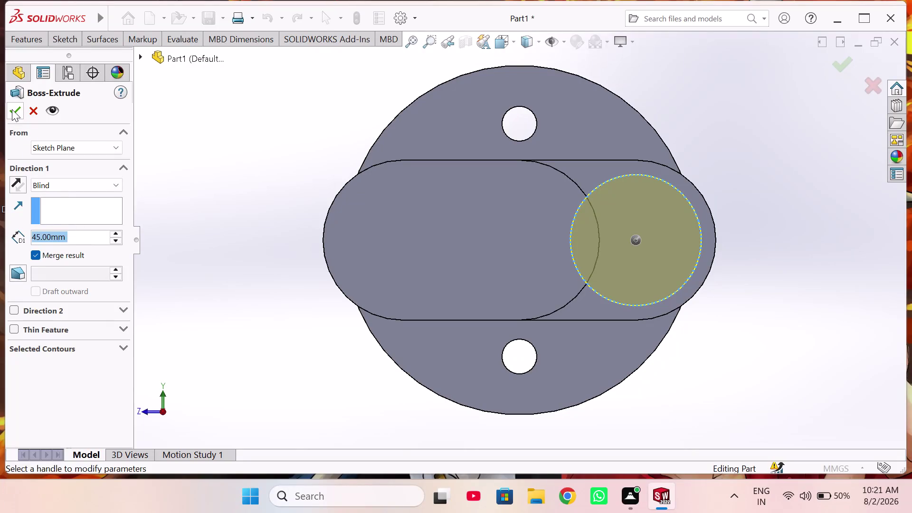
Confirm the 45 mm end shaft extrusion and view the crankshaft.
click(12, 109)
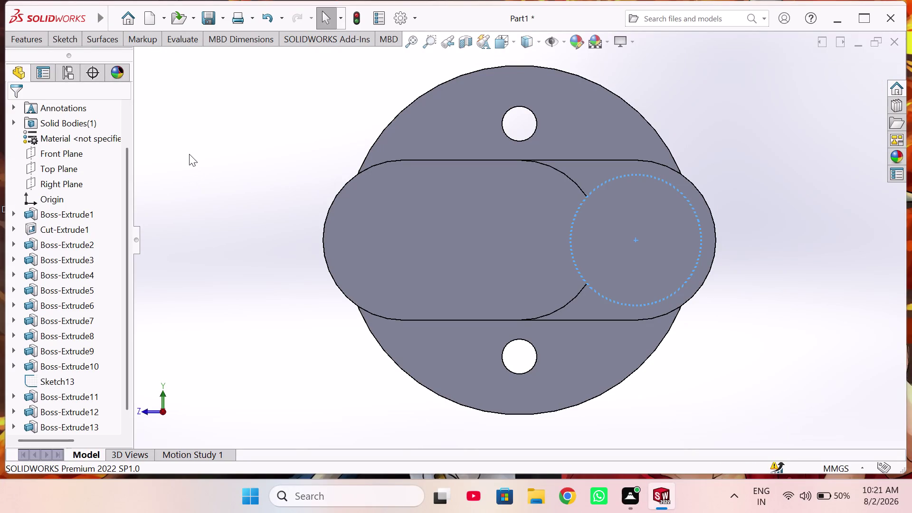
middle_drag(189, 153, 222, 167)
scroll(up, 3)
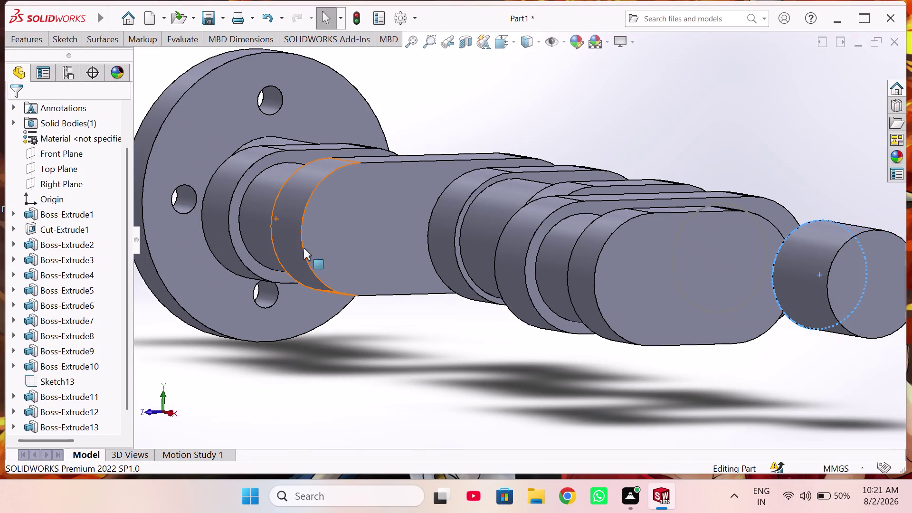
scroll(up, 3)
scroll(down, 3)
scroll(up, 3)
Orbit around the new end shaft to check it, then select Boss-Extrude14.
middle_drag(661, 291, 606, 309)
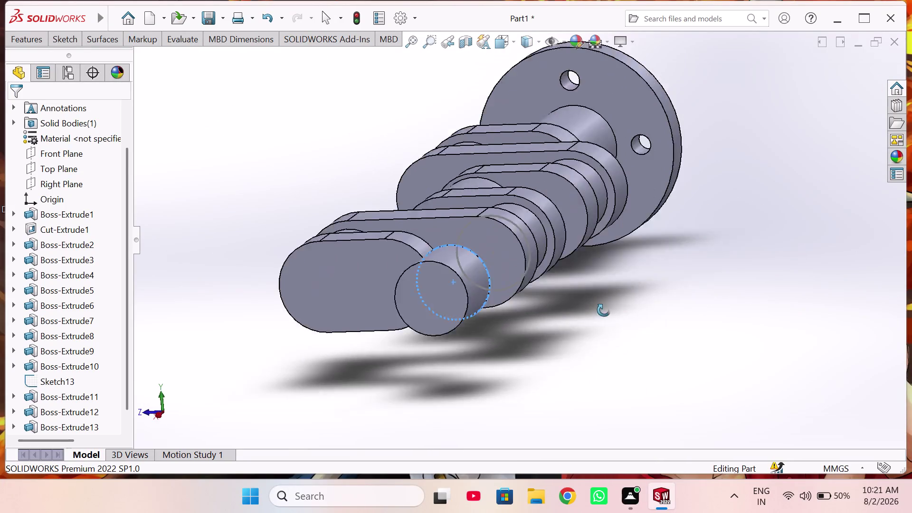
middle_drag(606, 309, 630, 339)
scroll(up, 3)
middle_drag(537, 325, 588, 334)
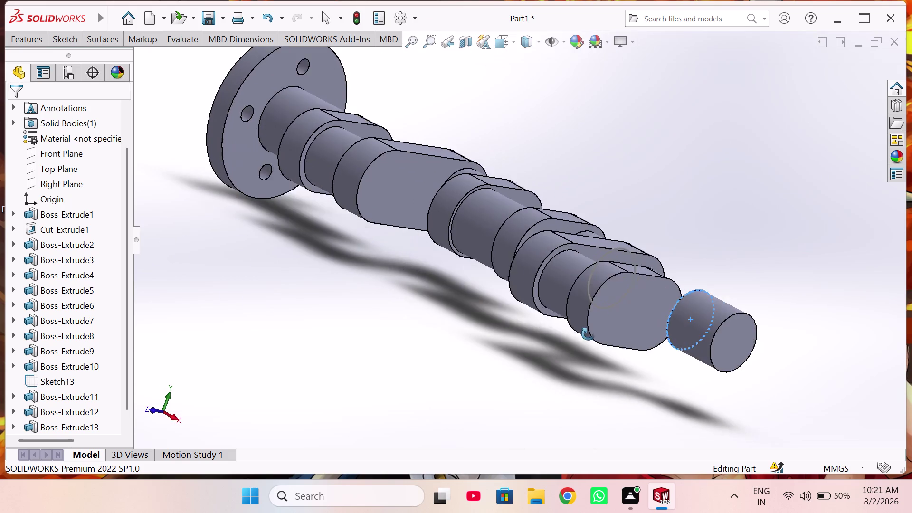
middle_drag(588, 334, 568, 322)
scroll(up, 3)
middle_drag(567, 316, 560, 292)
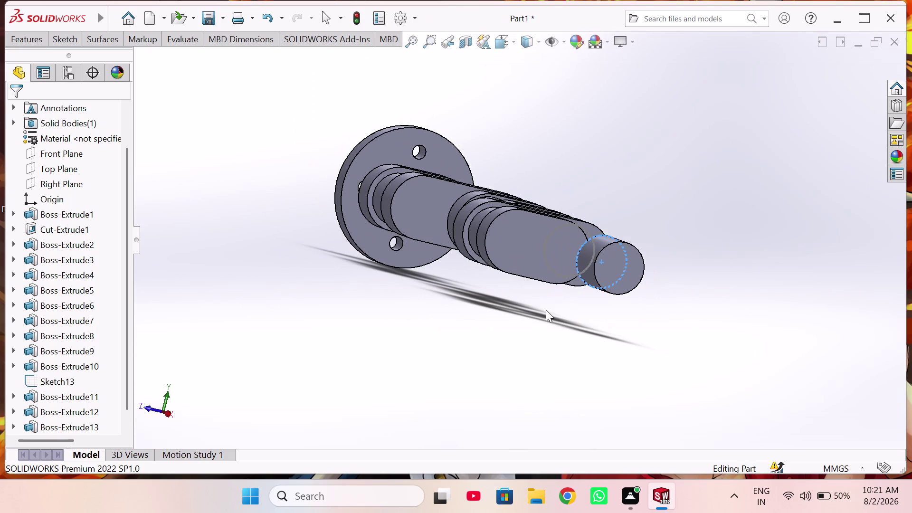
scroll(down, 3)
scroll(down, 3)
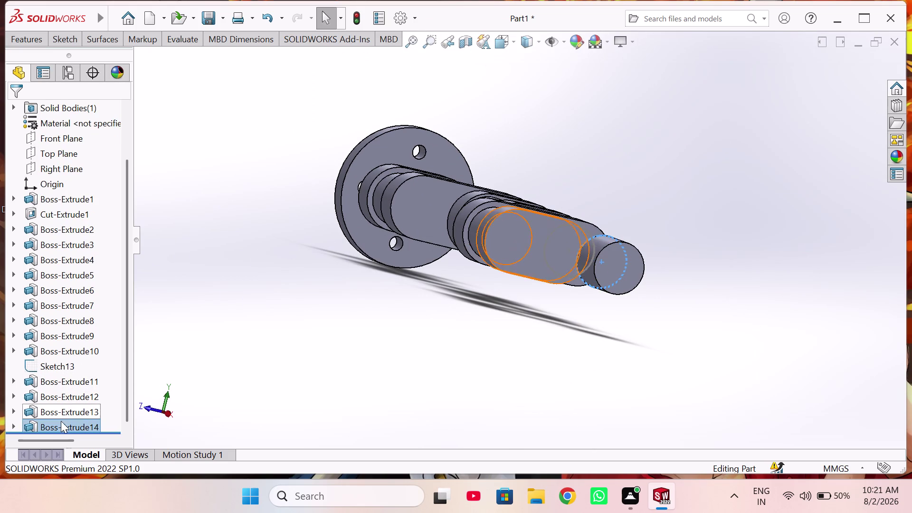
click(31, 425)
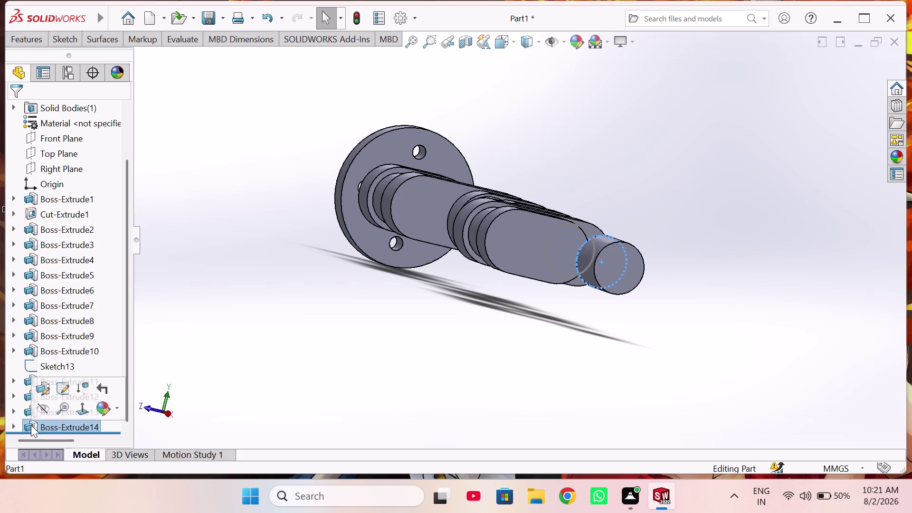
Open Sketch18 of Boss-Extrude14 for editing.
scroll(down, 3)
click(9, 426)
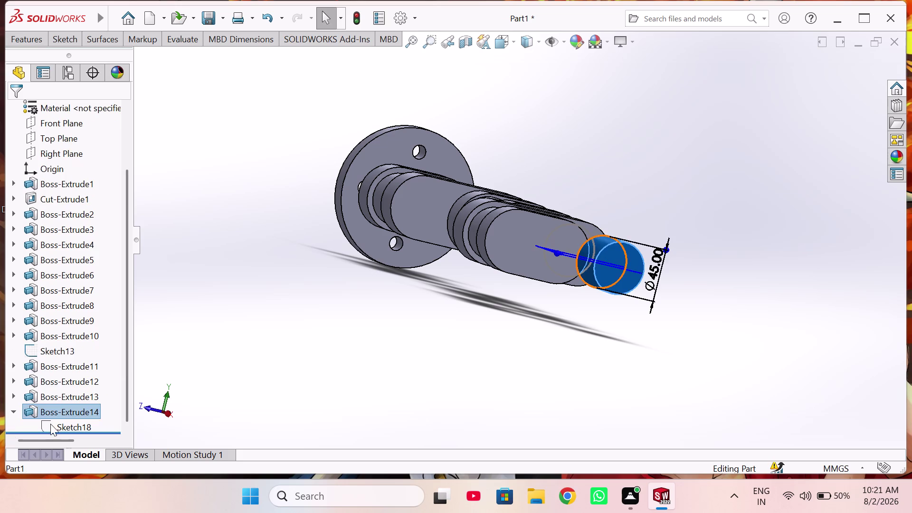
click(52, 423)
click(65, 391)
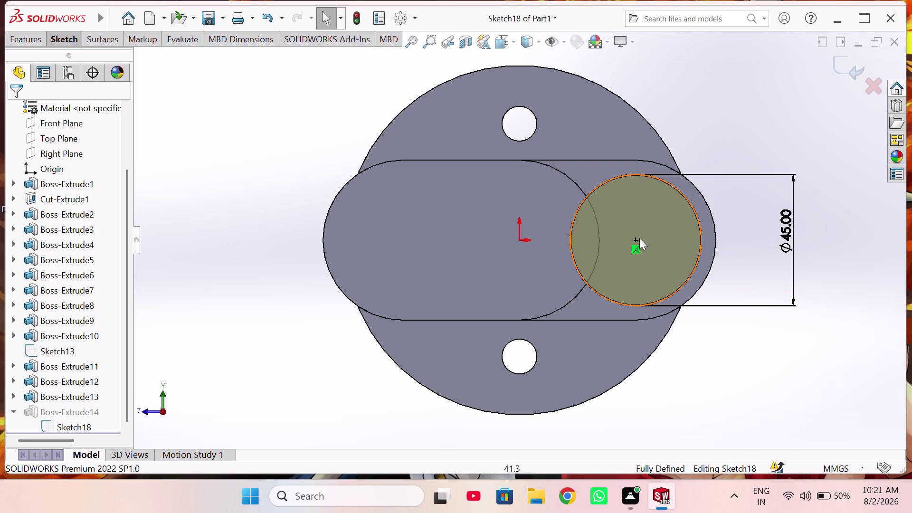
drag(636, 240, 614, 242)
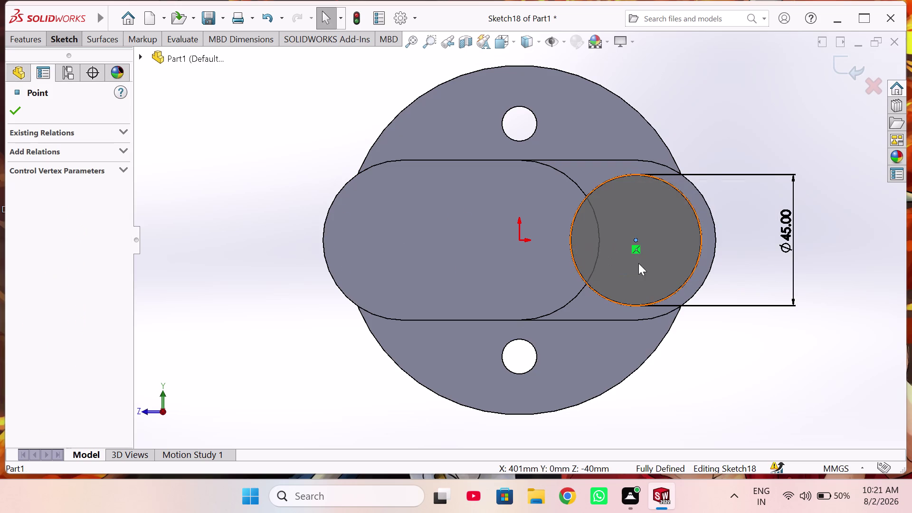
Delete the off-centre 45 mm circle and accept the deletion warning.
key(Escape)
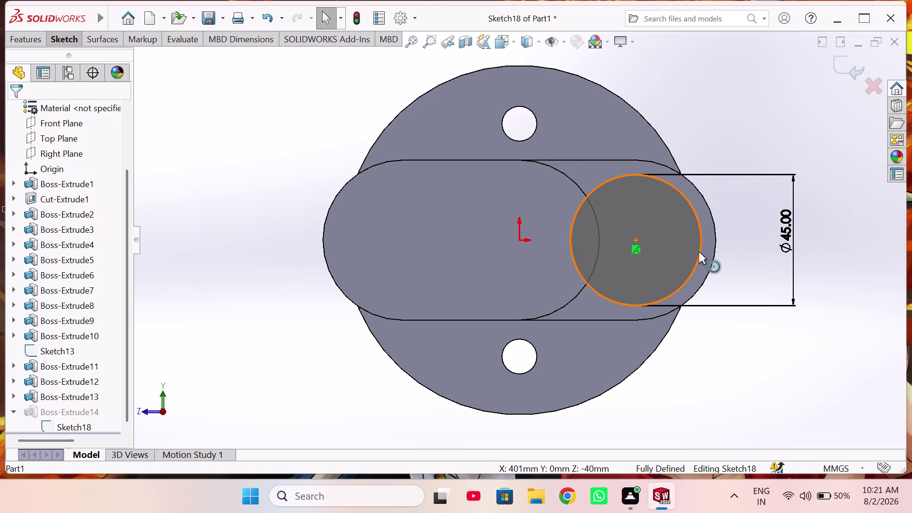
click(700, 249)
key(Delete)
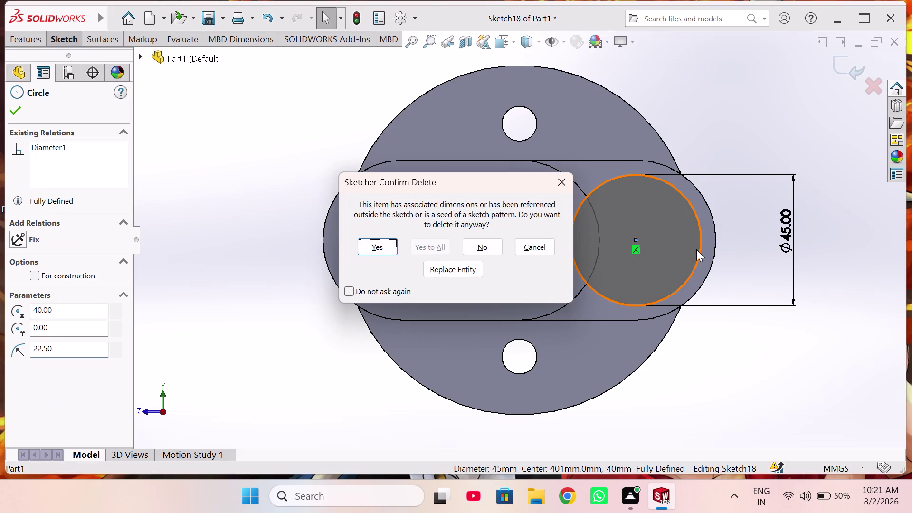
click(382, 248)
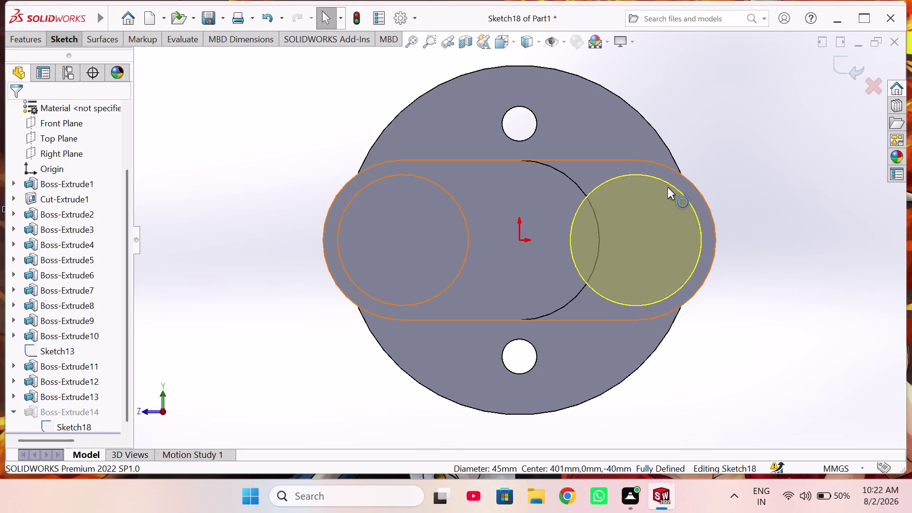
Draw a new circle centred on the origin.
right_drag(767, 237, 802, 237)
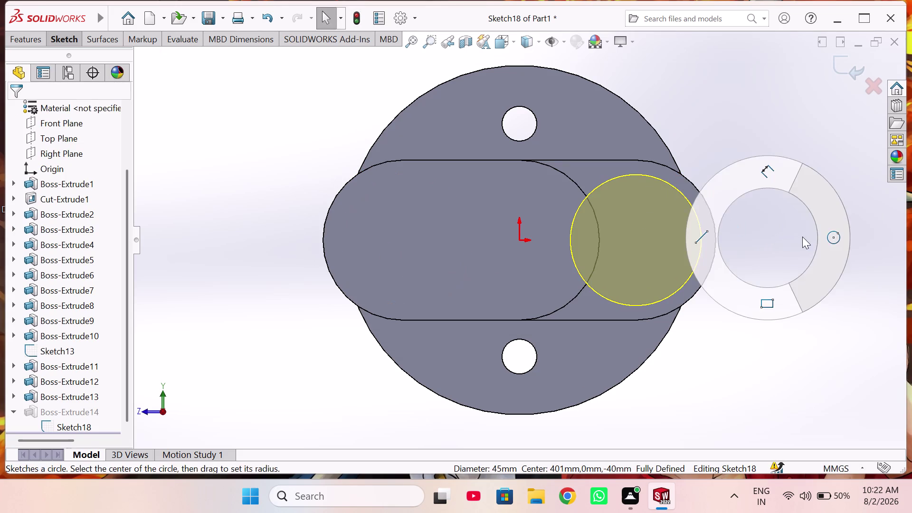
right_drag(802, 236, 854, 259)
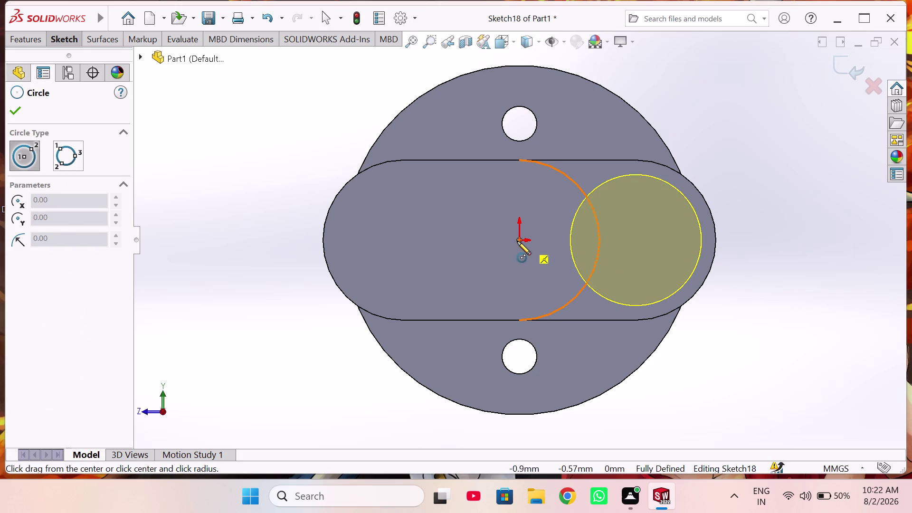
click(519, 242)
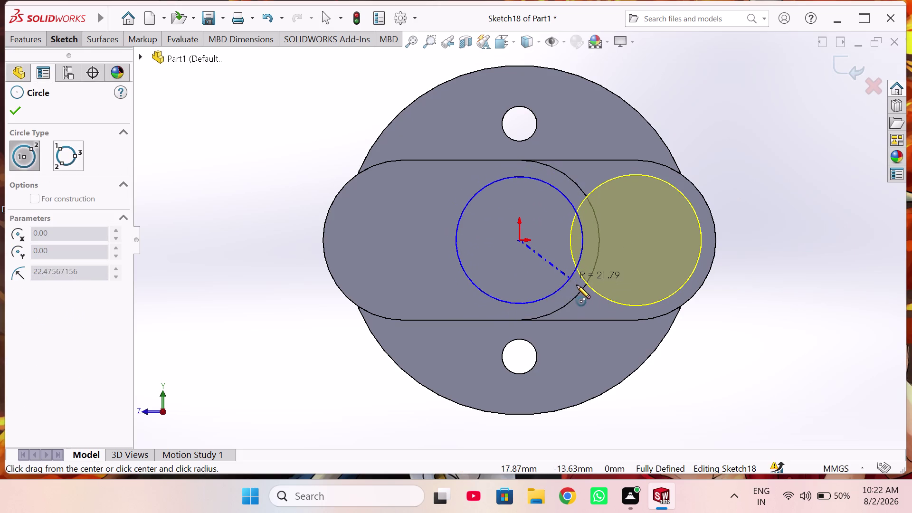
click(586, 293)
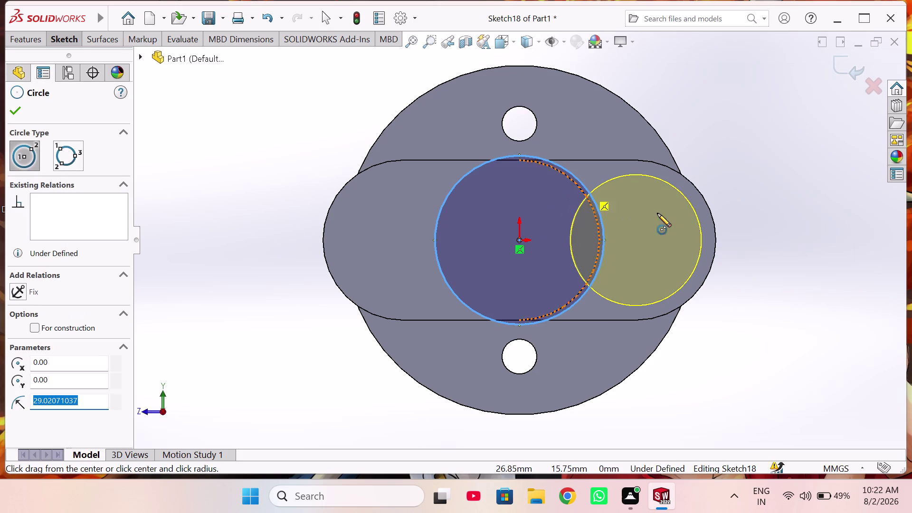
Dimension the new circle's diameter as 27.5 mm.
right_drag(778, 280, 778, 183)
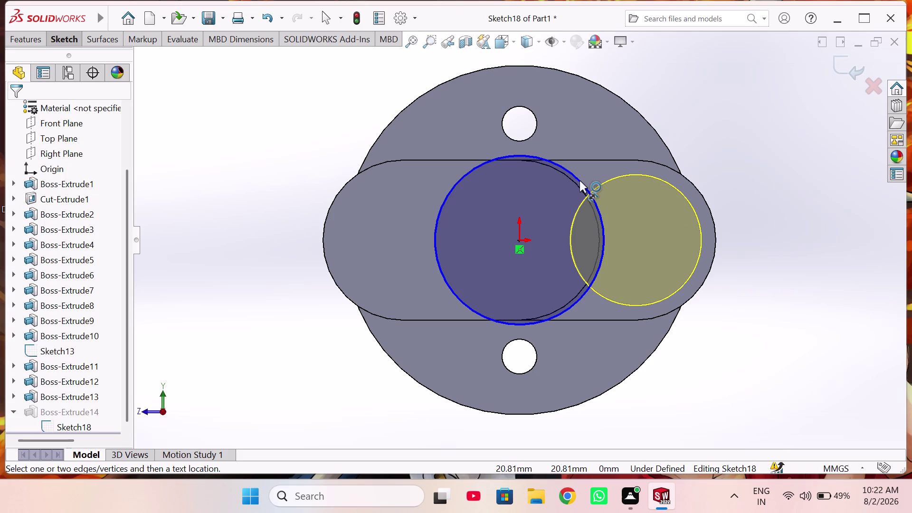
click(580, 181)
click(719, 140)
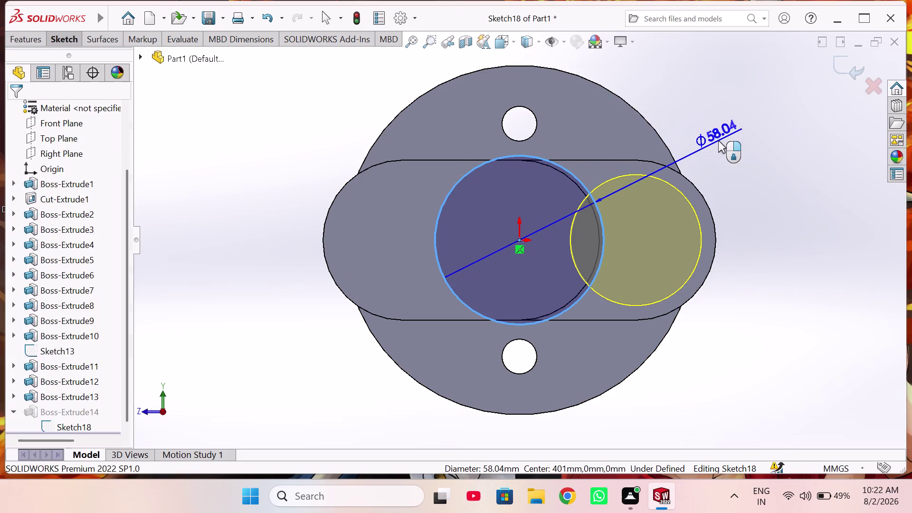
key(2)
text(7)
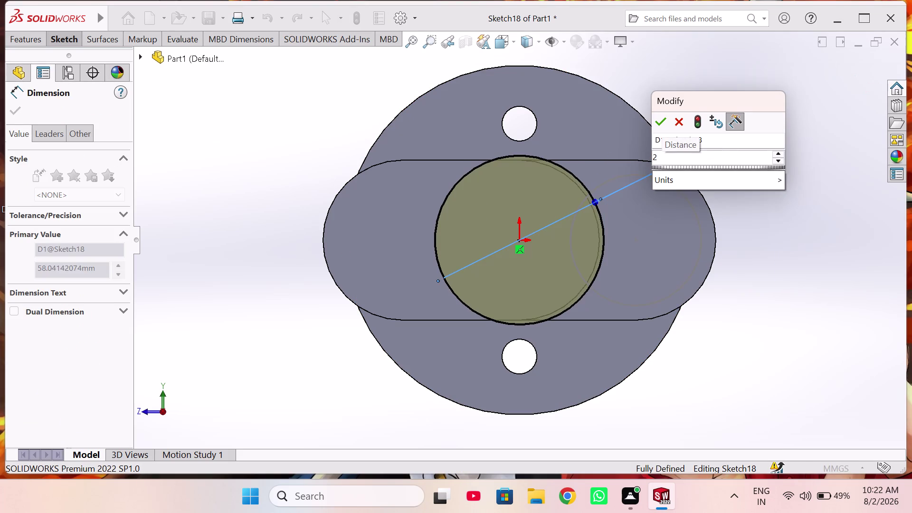
text(.5)
key(Return)
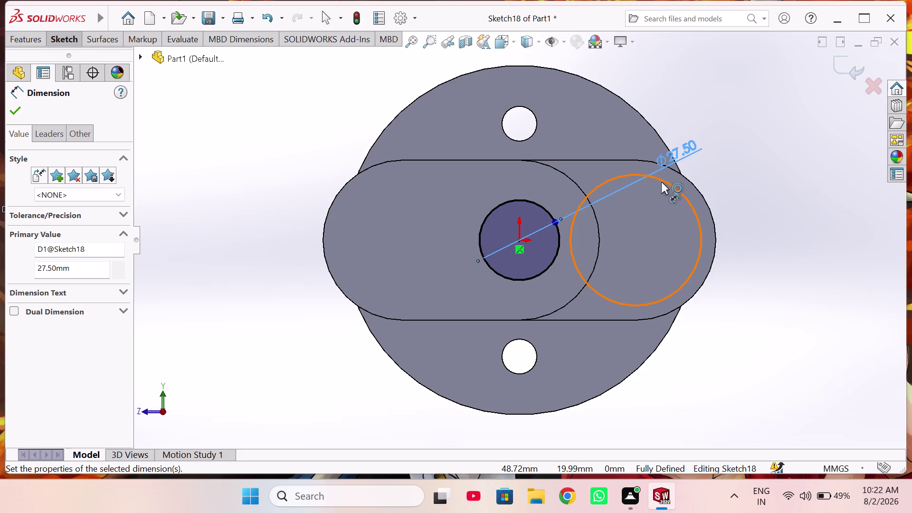
Change the circle diameter to 45 mm and exit the sketch.
double_click(677, 148)
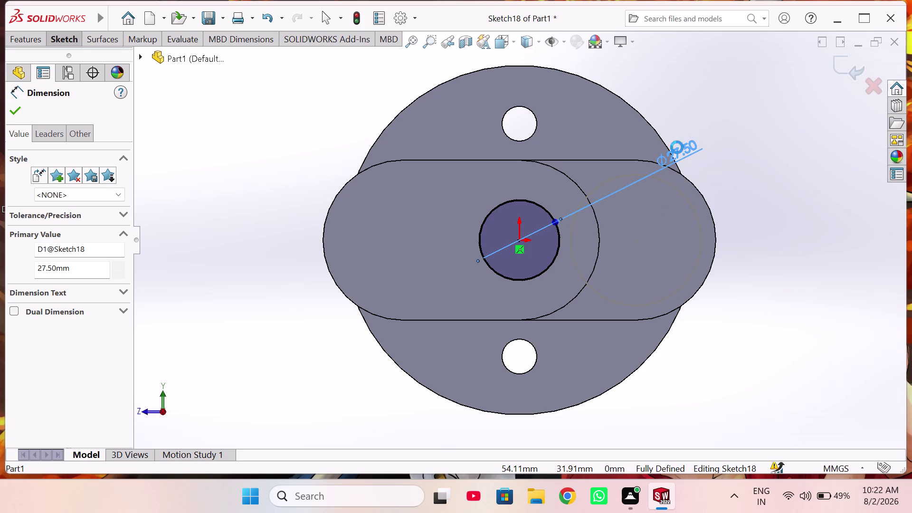
text(45)
key(Return)
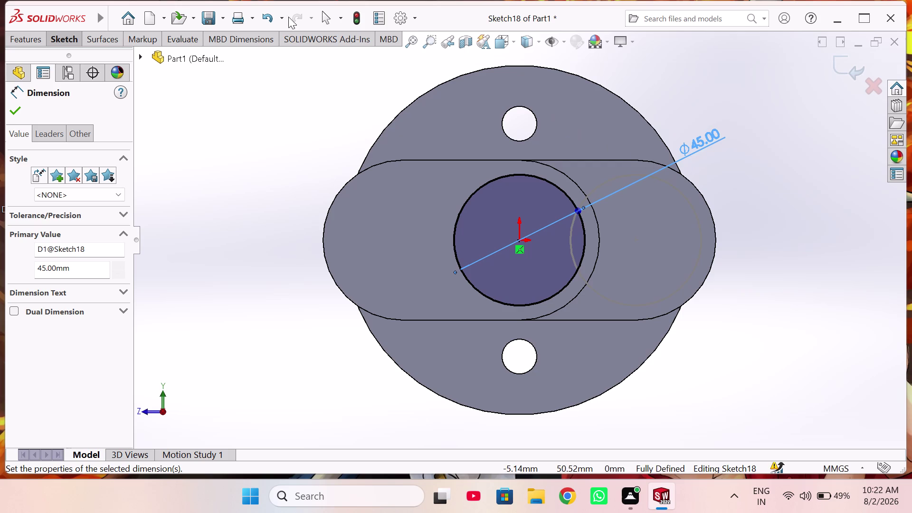
click(358, 16)
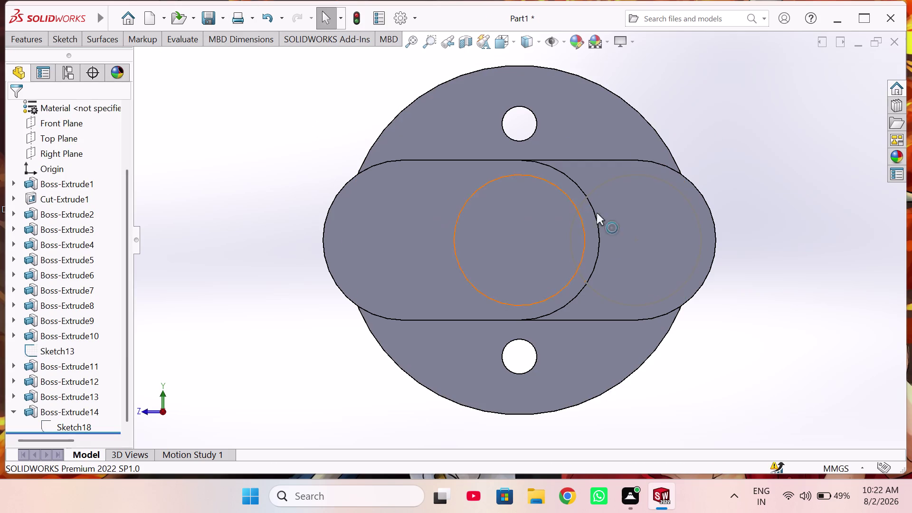
middle_drag(365, 194, 402, 214)
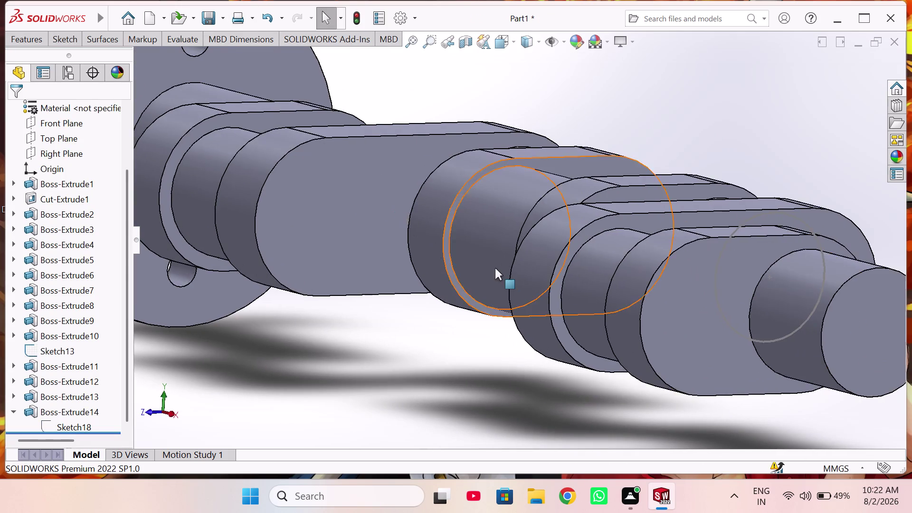
scroll(up, 3)
middle_drag(566, 256, 538, 269)
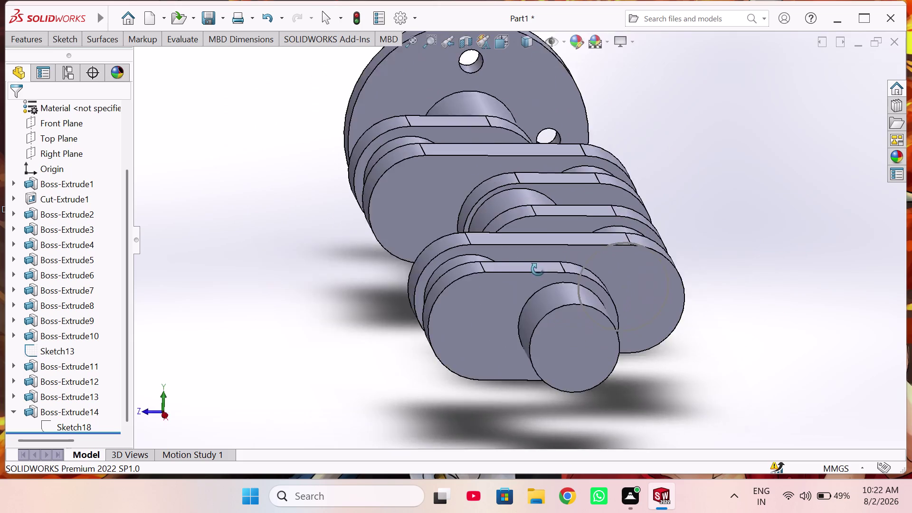
middle_drag(538, 269, 535, 306)
scroll(up, 3)
middle_drag(558, 214, 560, 264)
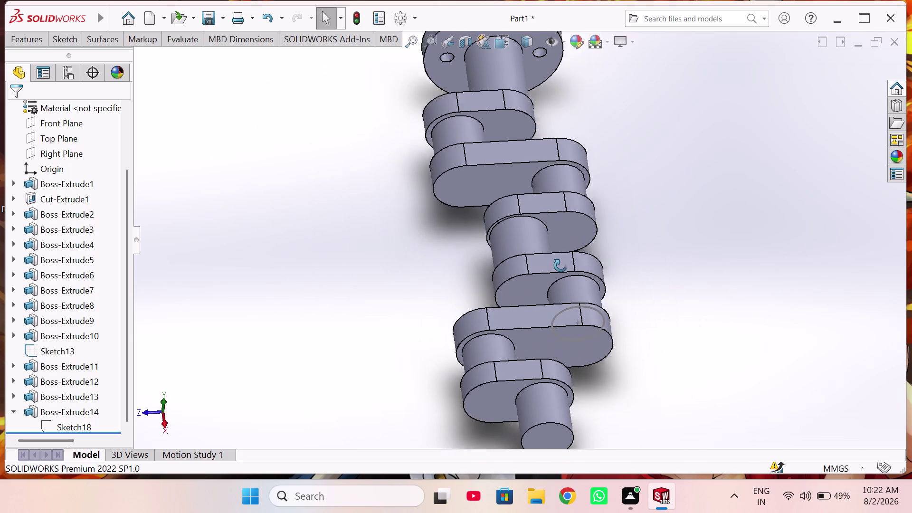
middle_drag(560, 264, 561, 266)
scroll(up, 3)
middle_drag(560, 226, 569, 321)
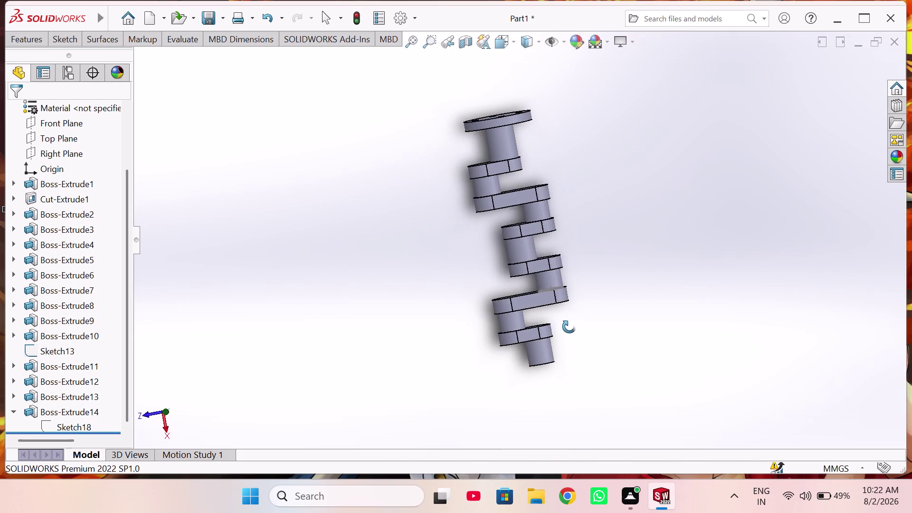
middle_drag(569, 320, 572, 329)
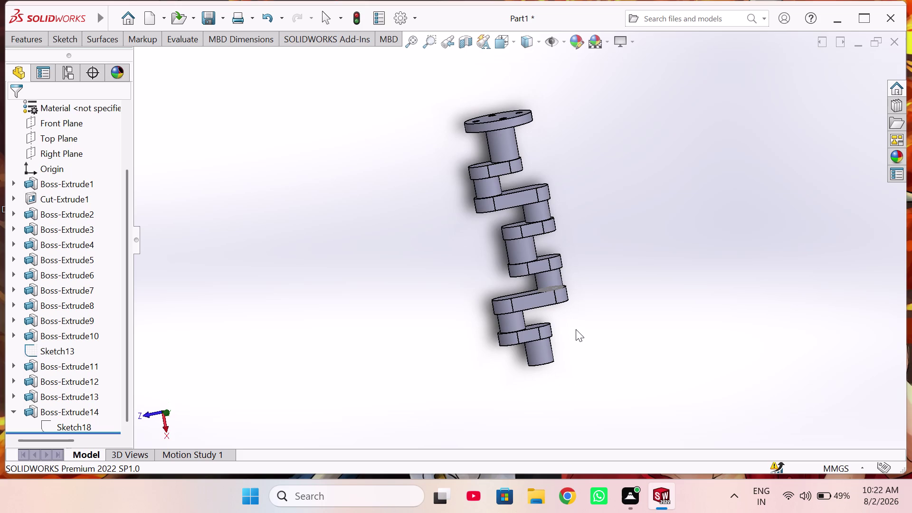
key(ctrl+7)
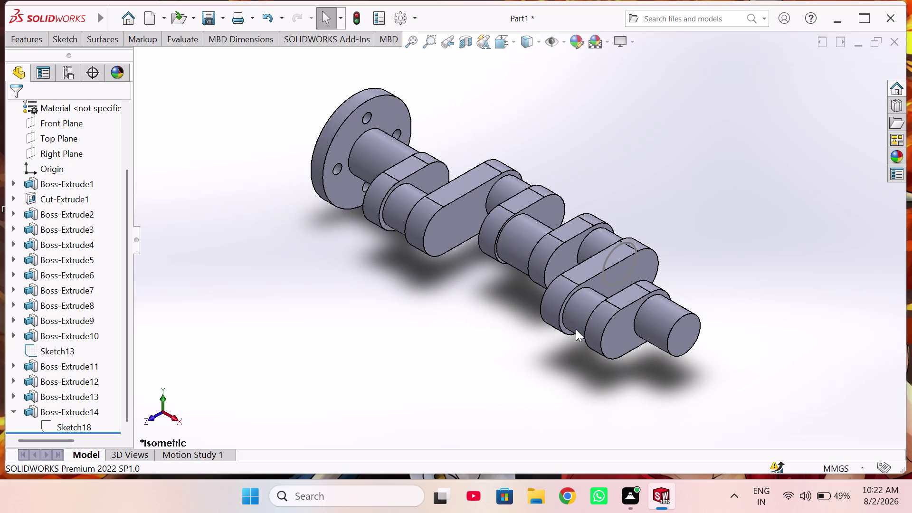